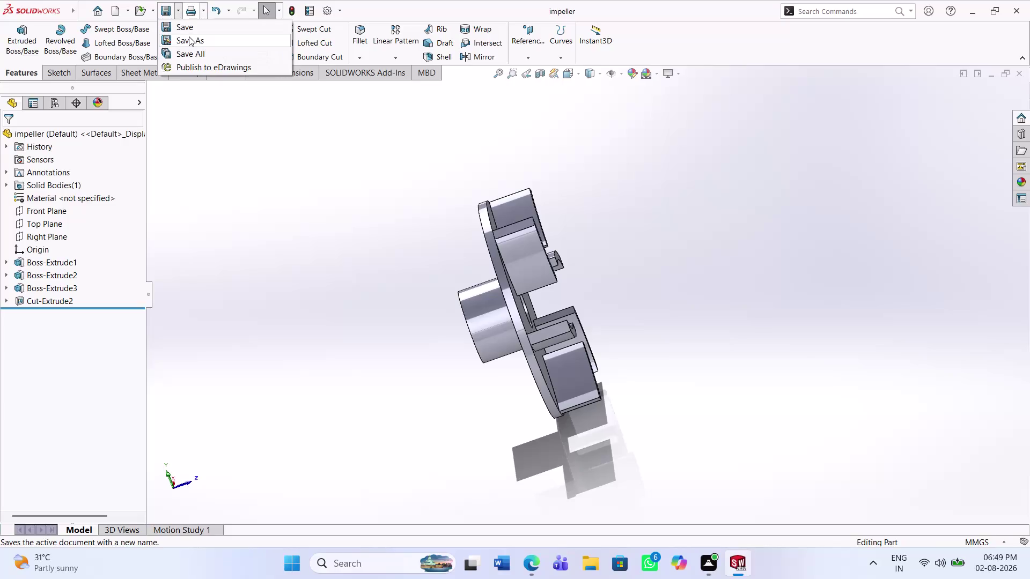
Save the impeller part to the Desktop as 'impeller' in Adobe PDF format.
click(190, 37)
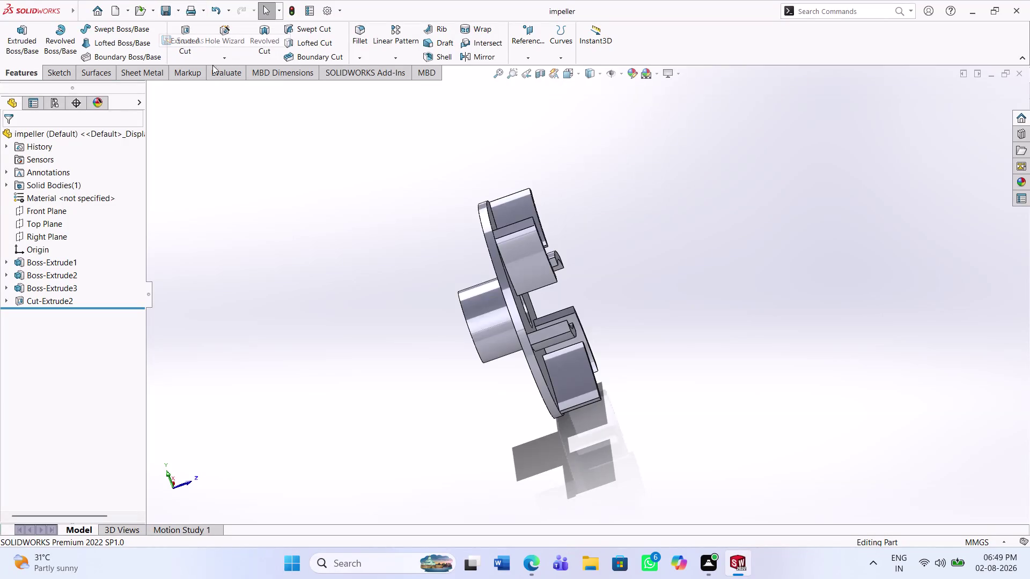
click(506, 303)
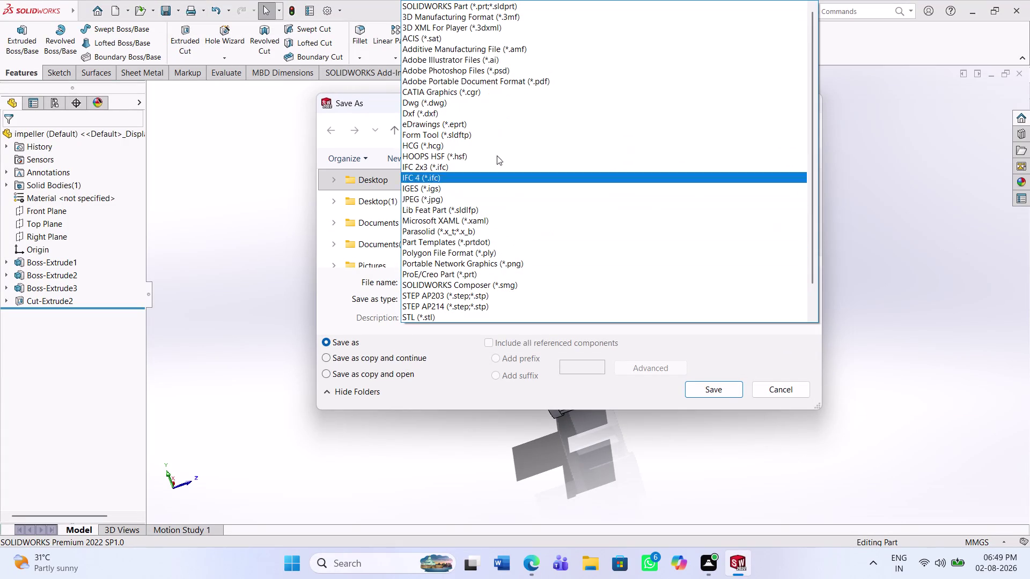
click(493, 80)
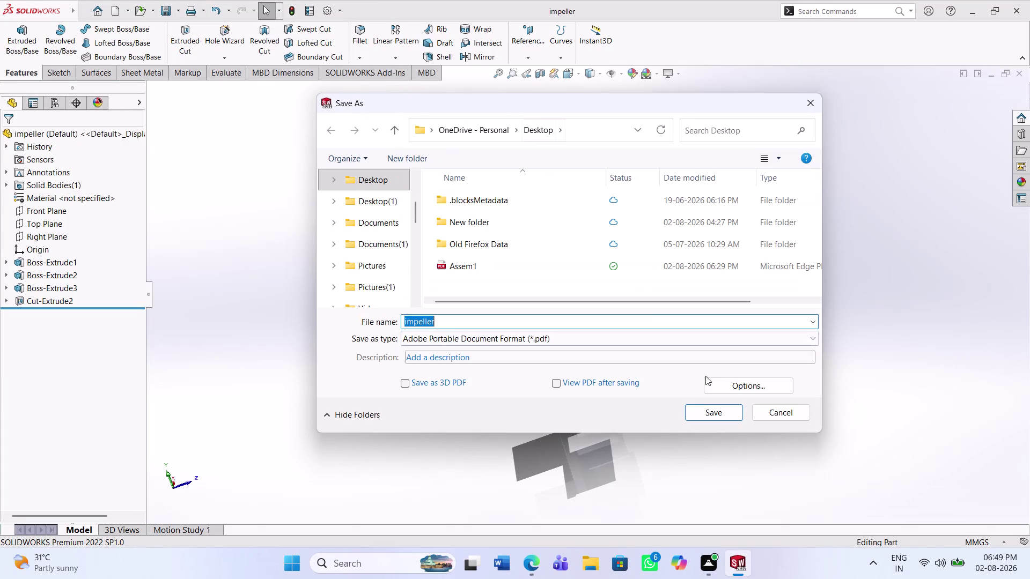
click(712, 419)
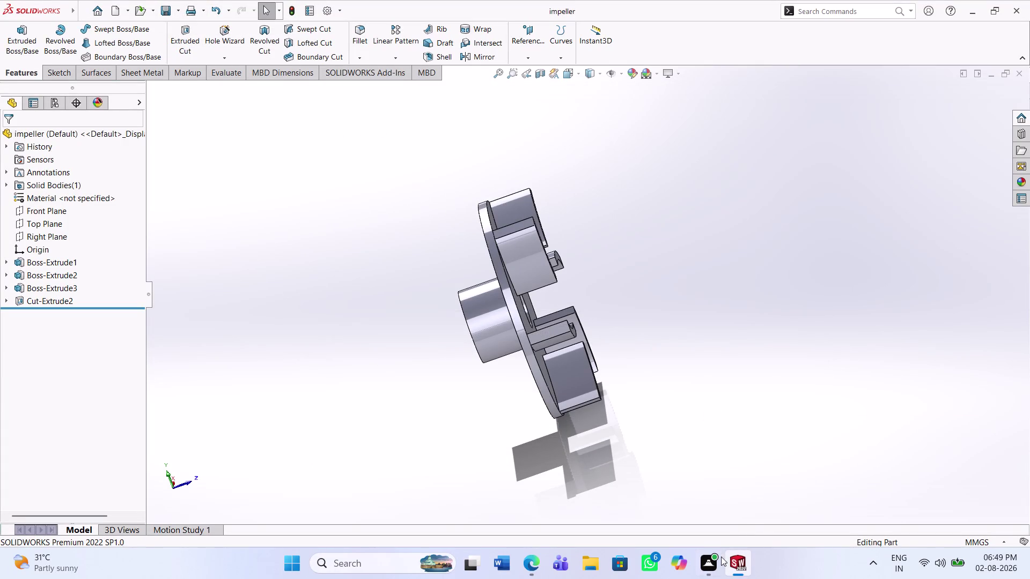